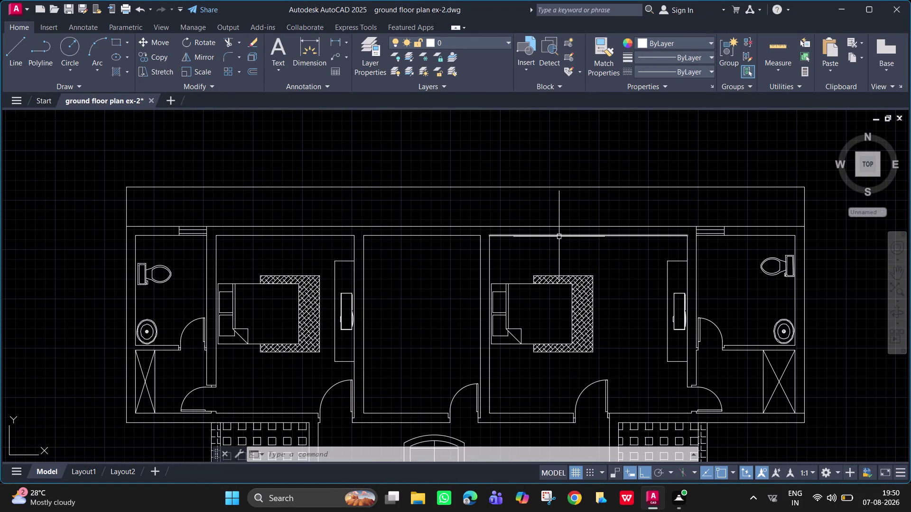
Draw a short tracked line across the right bedroom's top wall to mark one window edge.
scroll(up, 3)
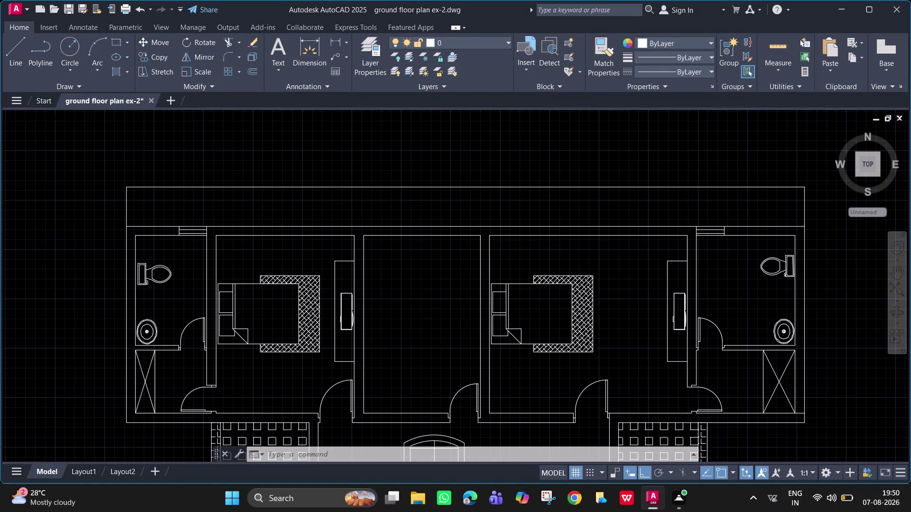
middle_drag(594, 253, 452, 256)
text(l)
key(space)
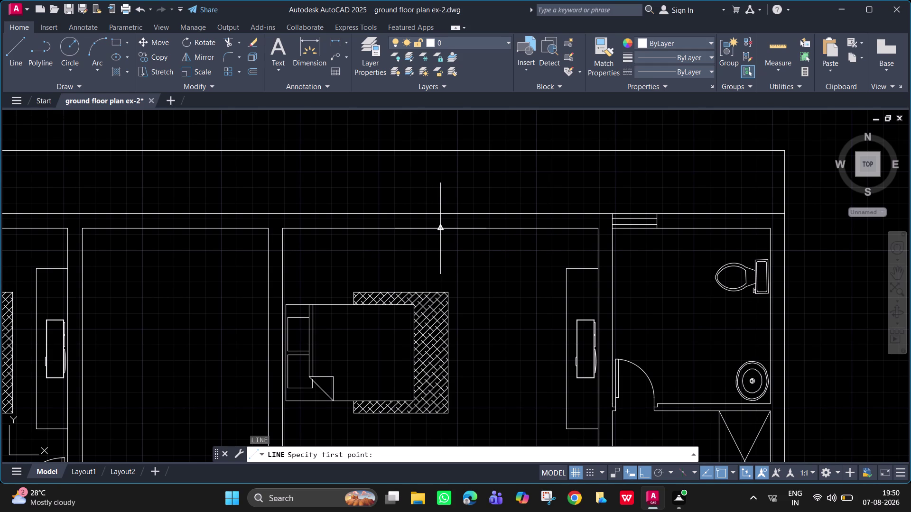
text(tk)
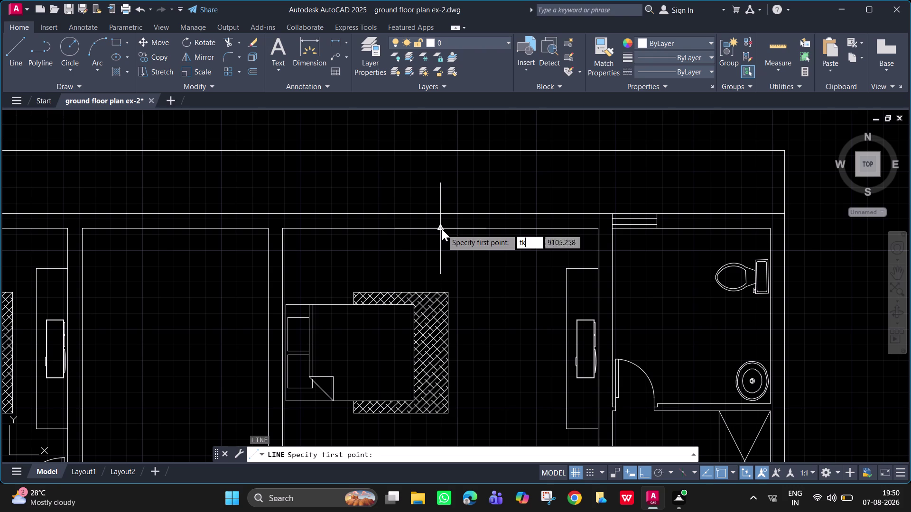
key(space)
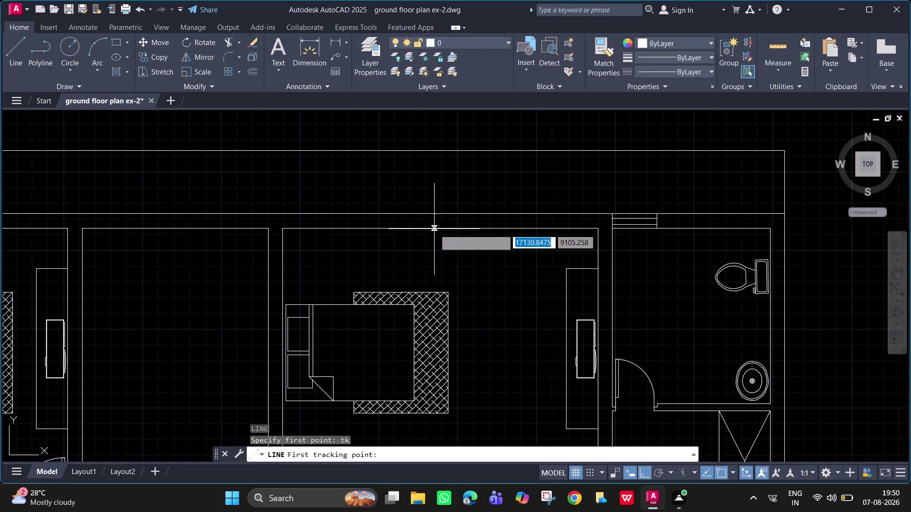
click(440, 228)
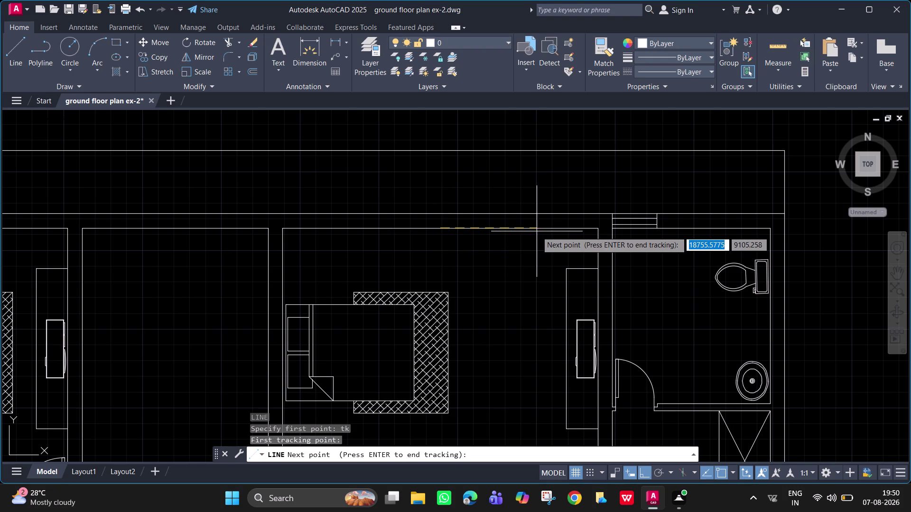
click(512, 230)
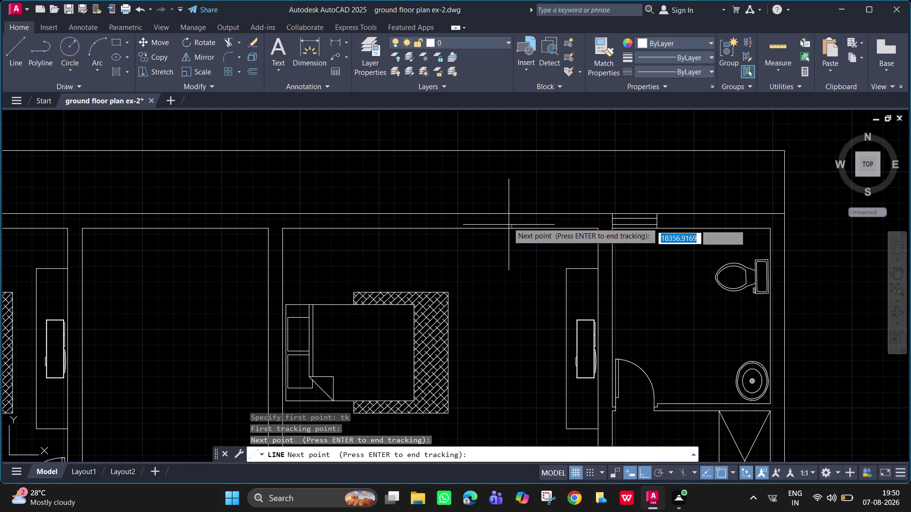
key(space)
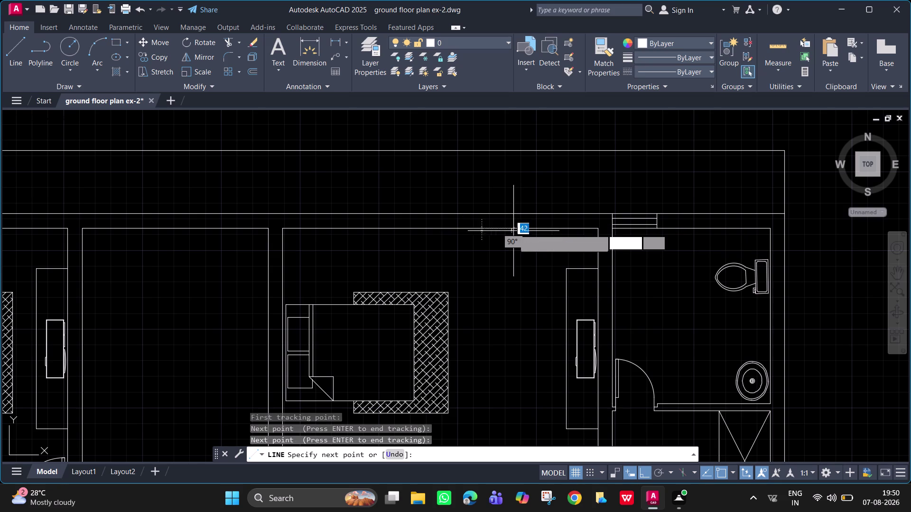
click(513, 216)
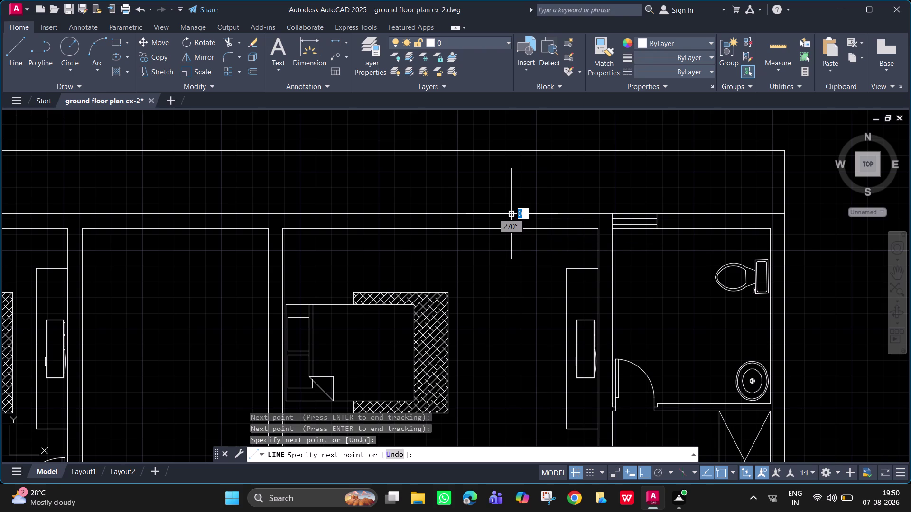
key(space)
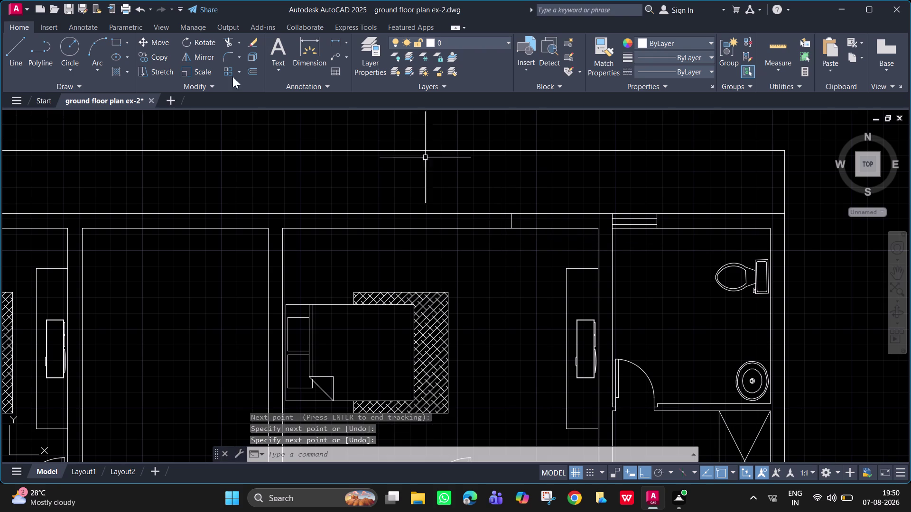
click(335, 43)
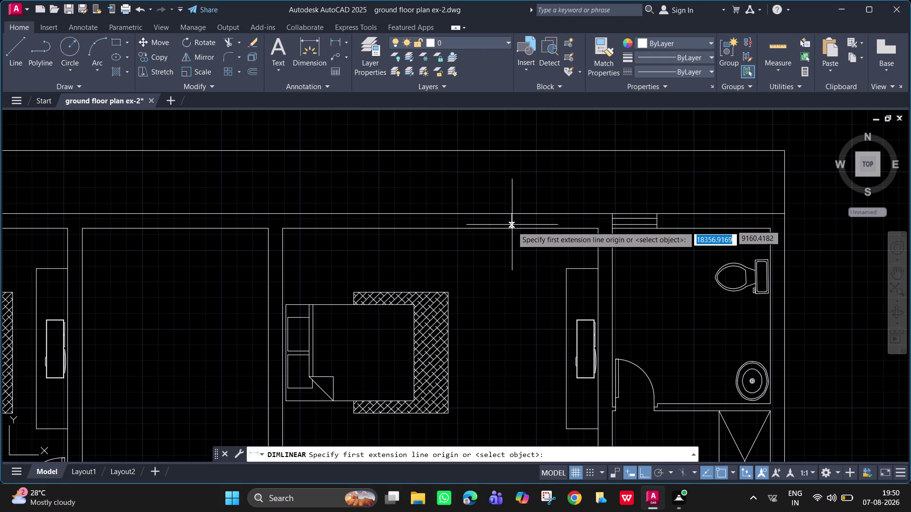
click(512, 227)
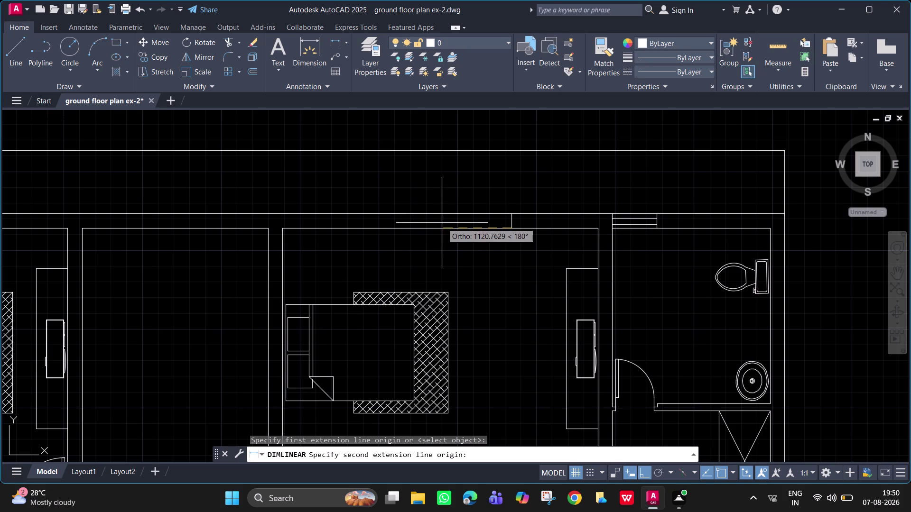
key(Escape)
click(335, 49)
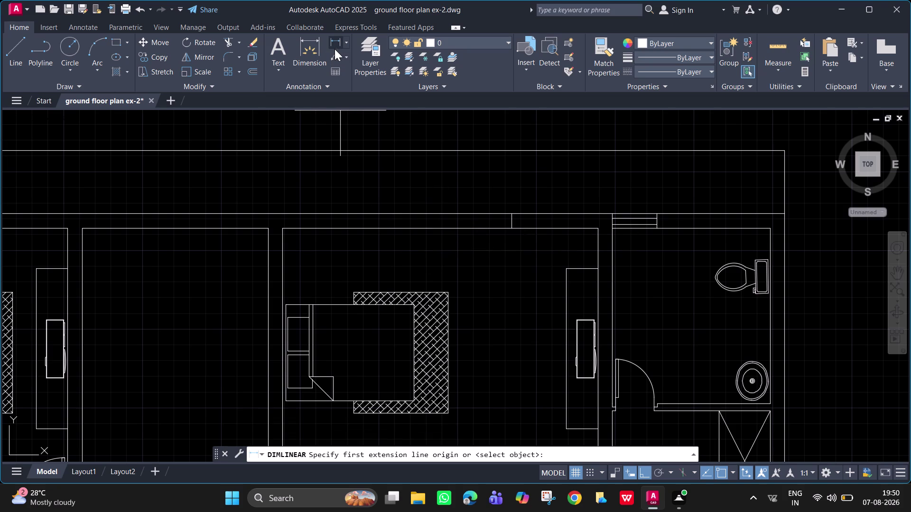
click(442, 229)
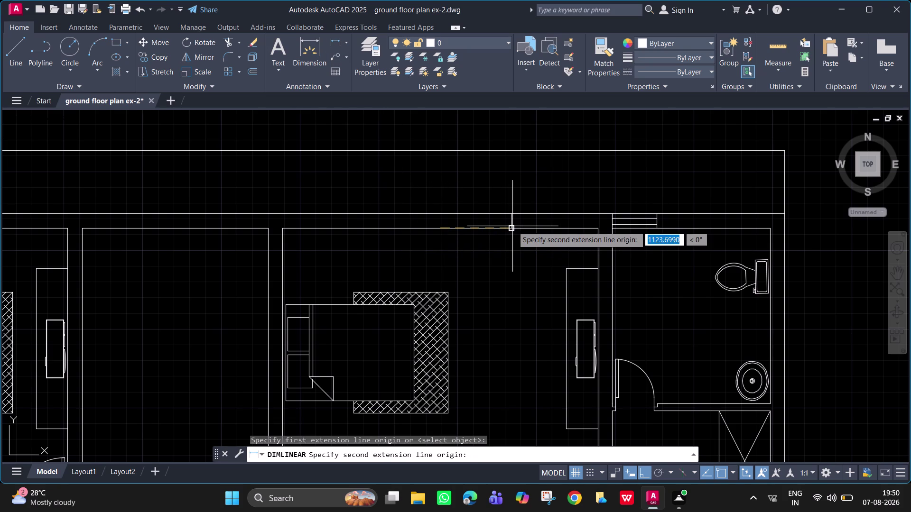
click(511, 227)
click(513, 252)
scroll(up, 3)
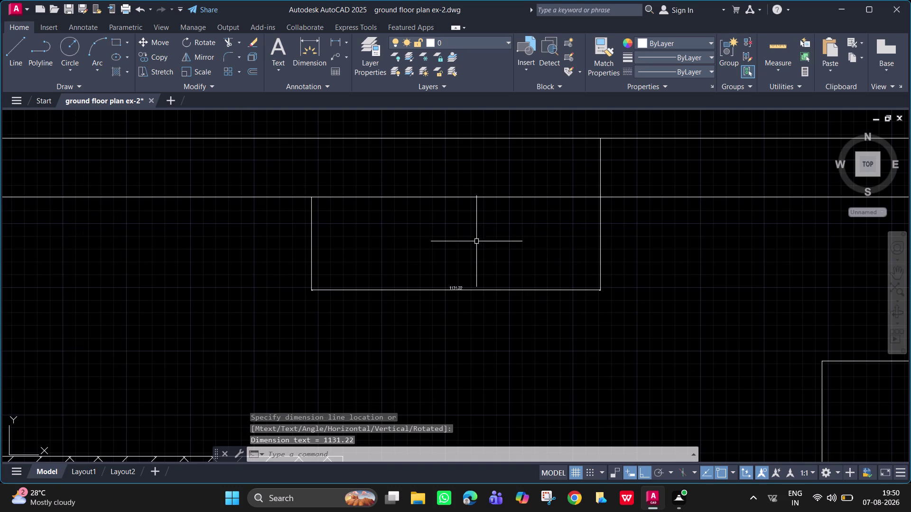
scroll(up, 3)
scroll(down, 3)
middle_drag(473, 243, 471, 217)
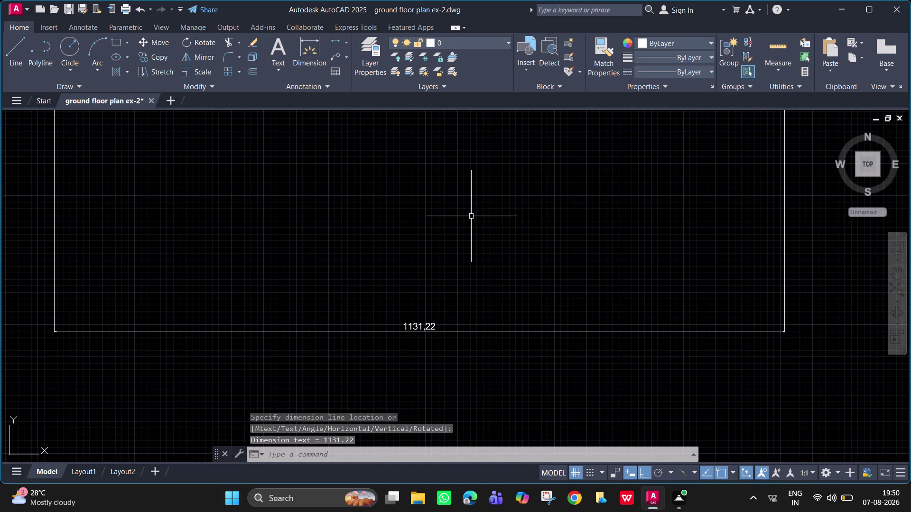
key(Escape)
scroll(down, 3)
scroll(down, 3)
click(469, 249)
key(Delete)
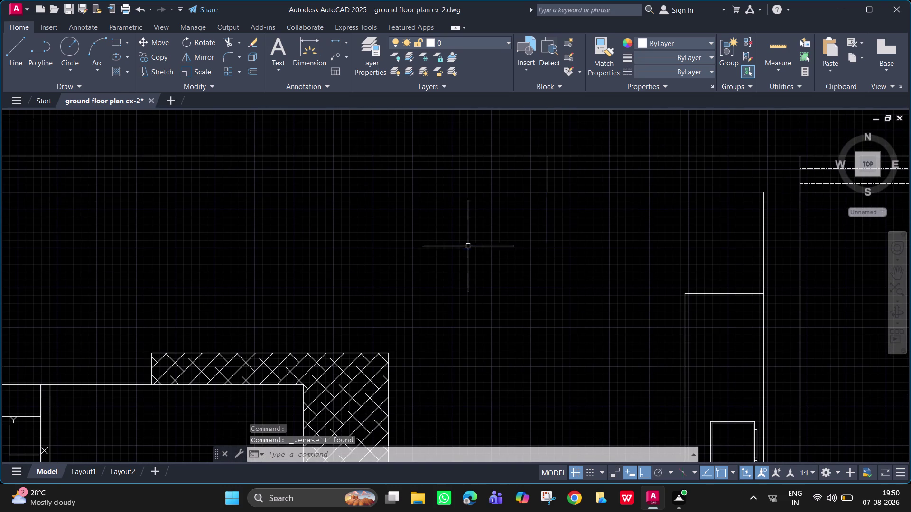
Draw the window's left edge across the wall, tracked 1132 from the wall corner.
text(l)
key(space)
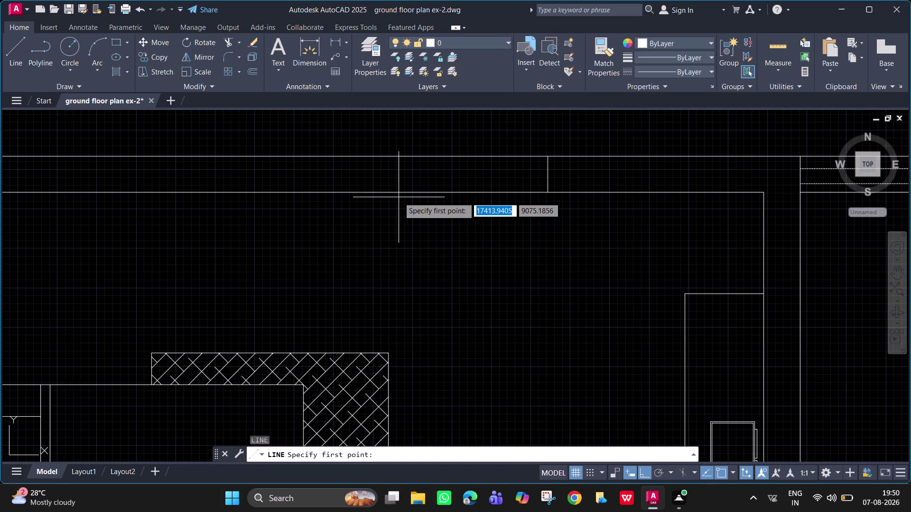
text(tk)
key(space)
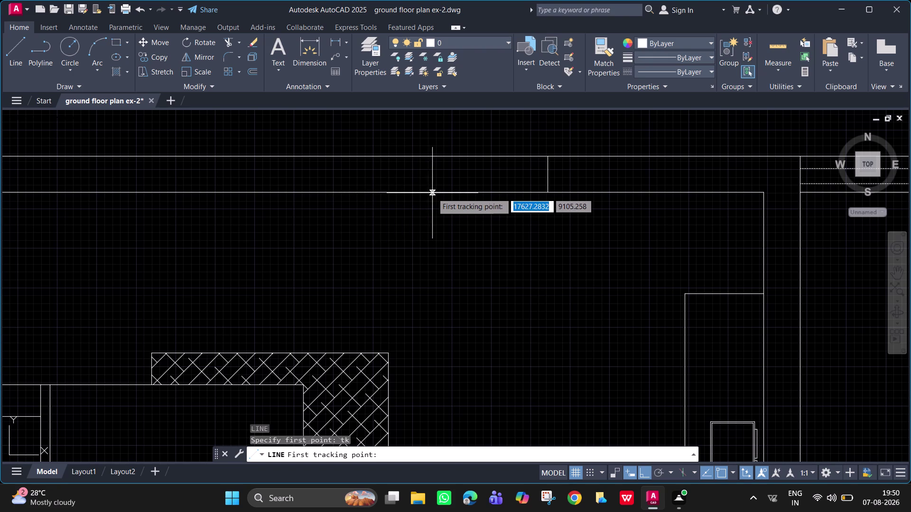
click(367, 192)
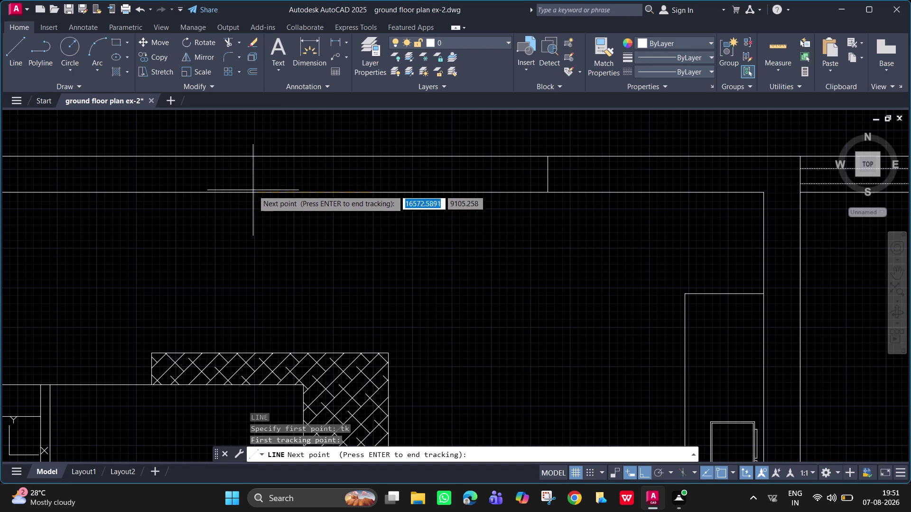
text(113)
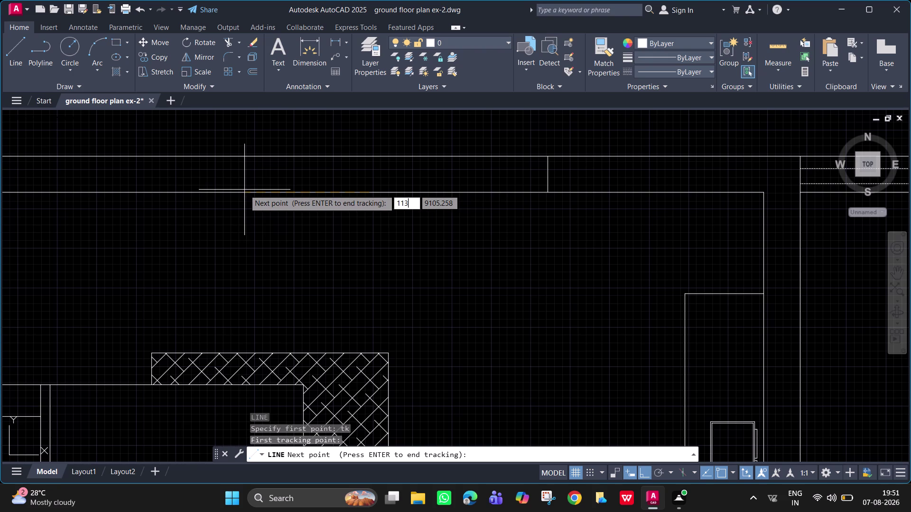
text(2)
key(Return)
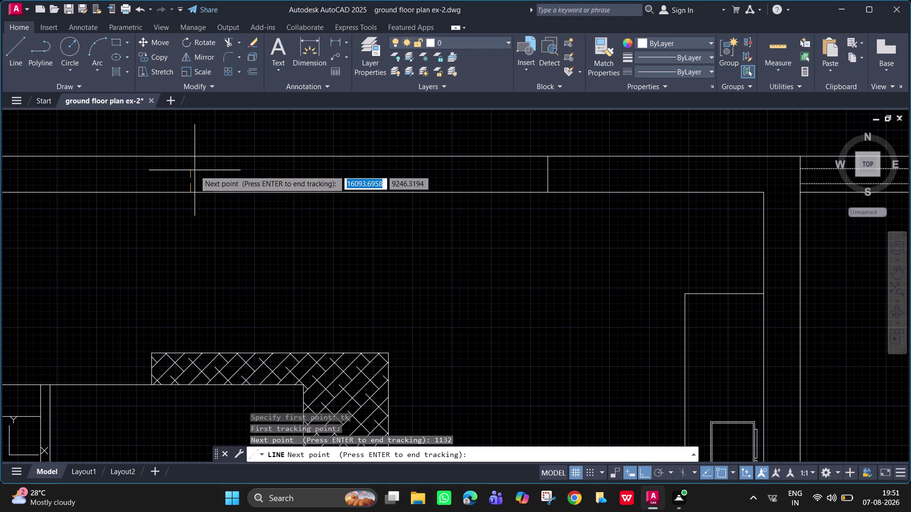
key(Return)
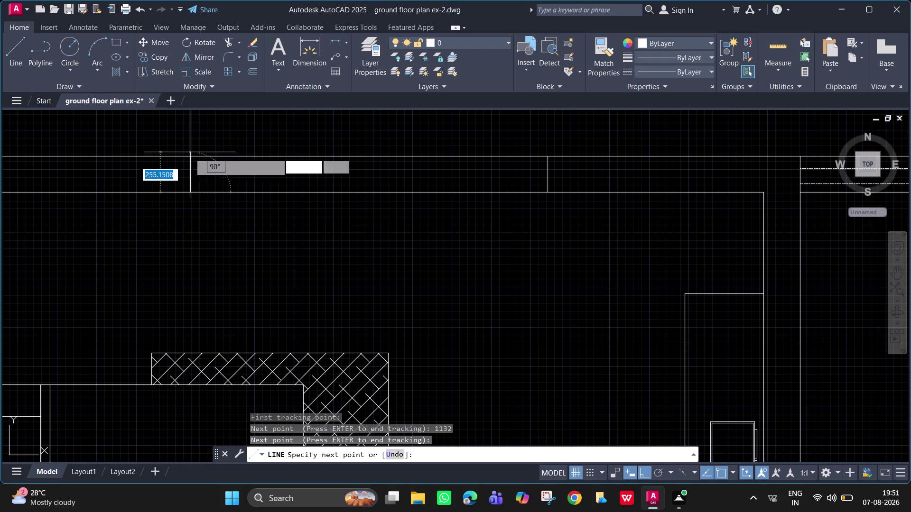
click(189, 155)
key(space)
Draw two horizontal window lines spanning the opening inside the top wall.
key(space)
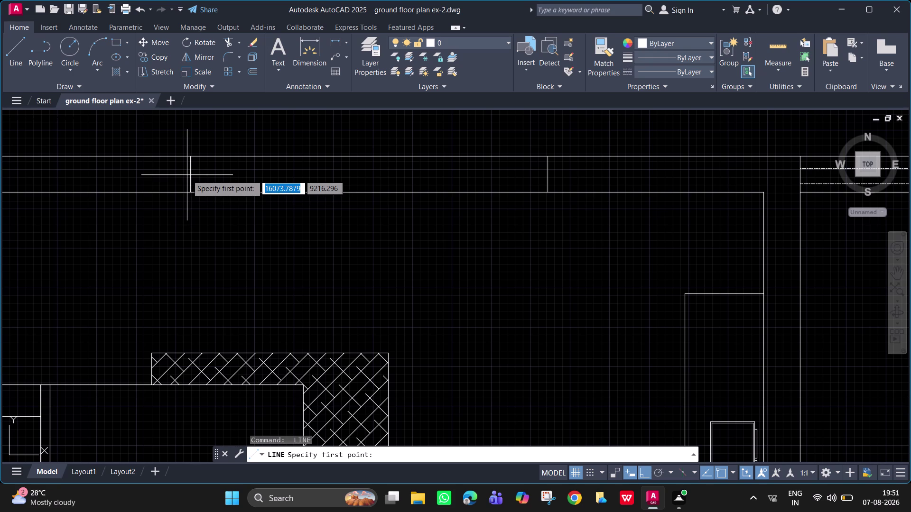
click(192, 175)
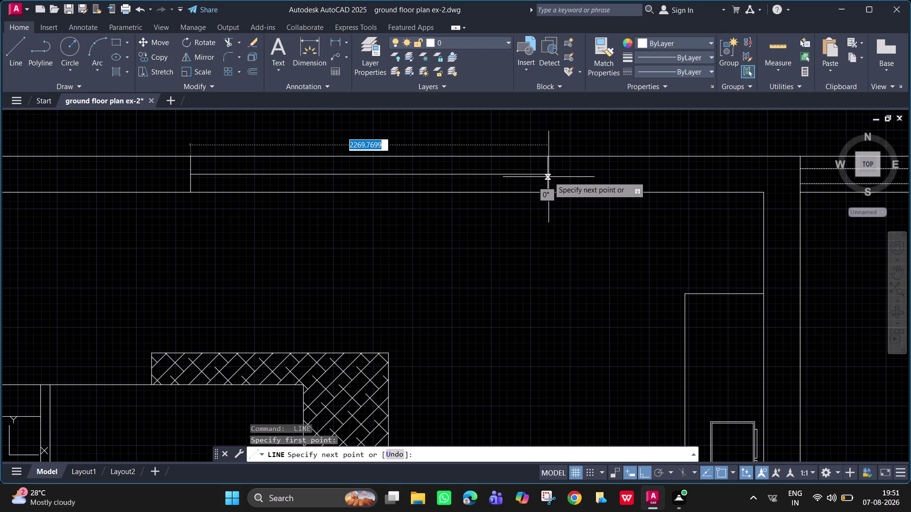
click(548, 176)
key(space)
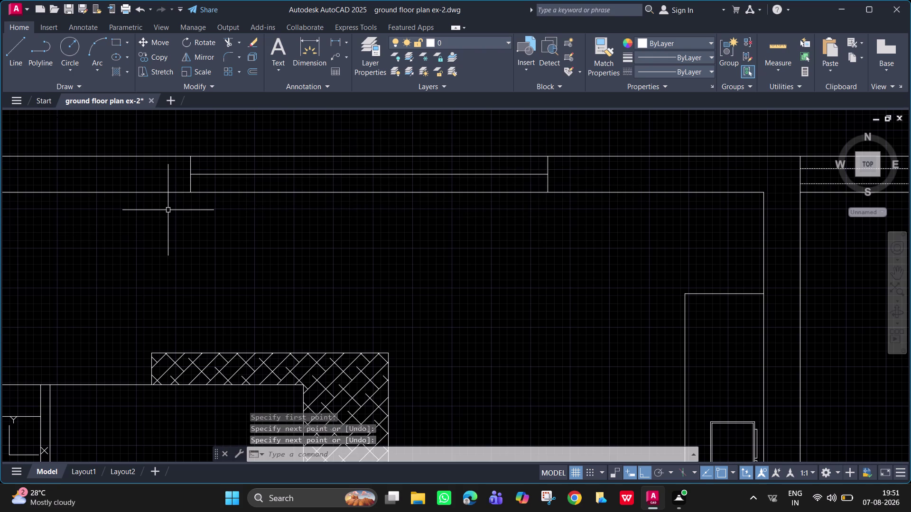
key(space)
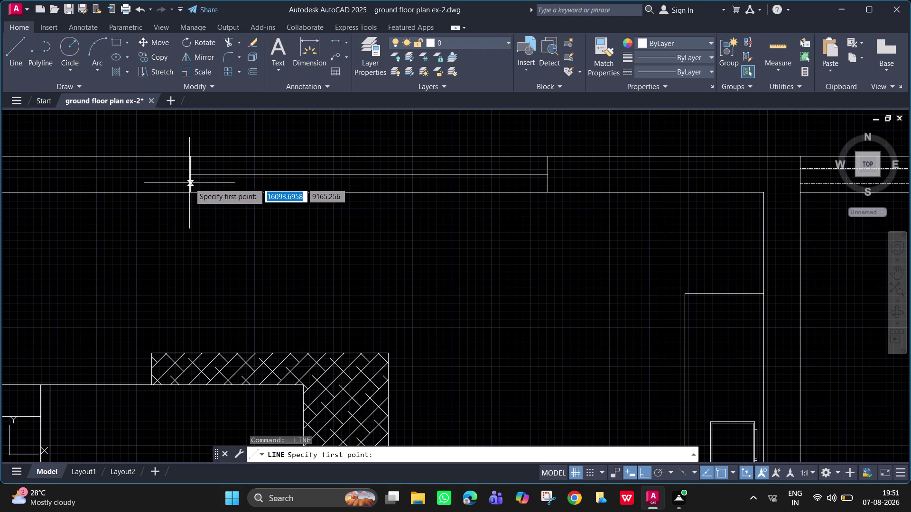
click(189, 183)
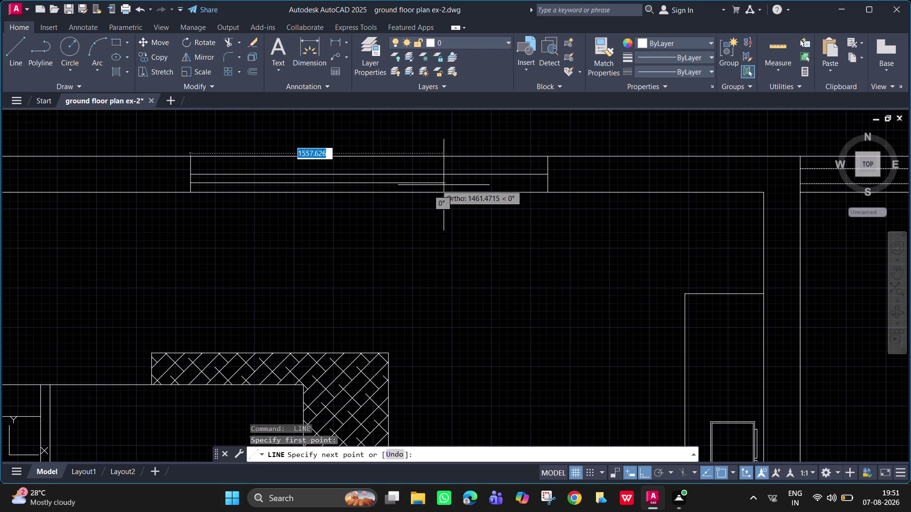
click(548, 183)
key(space)
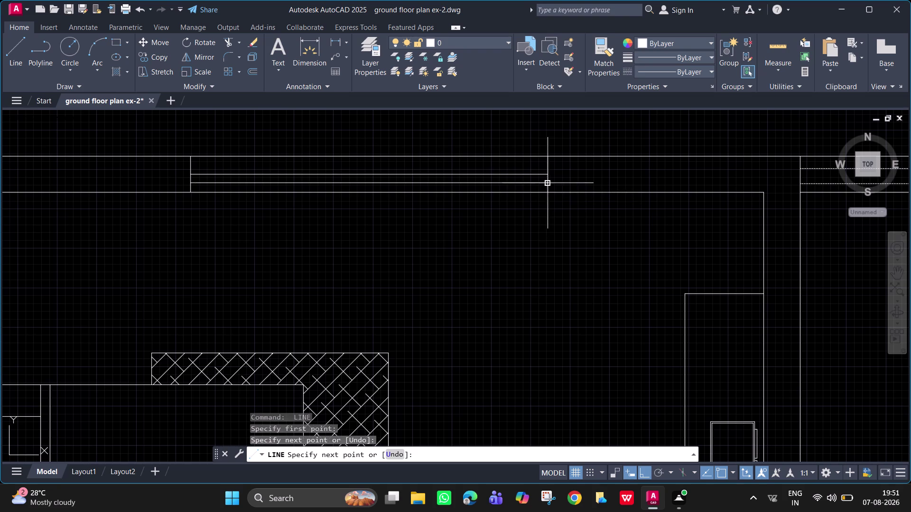
Join the picked window lines, then select the whole window line set with a crossing window.
scroll(down, 3)
scroll(down, 3)
middle_click(554, 228)
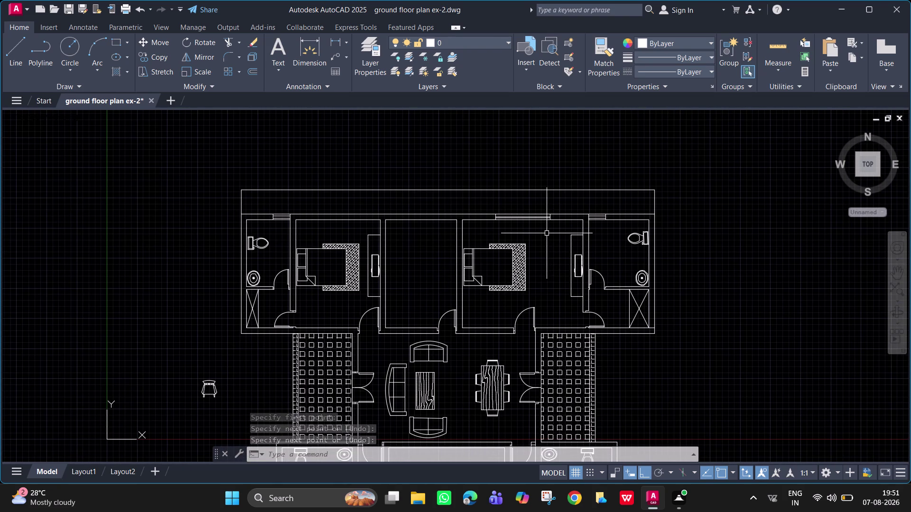
middle_drag(547, 245, 554, 250)
scroll(up, 3)
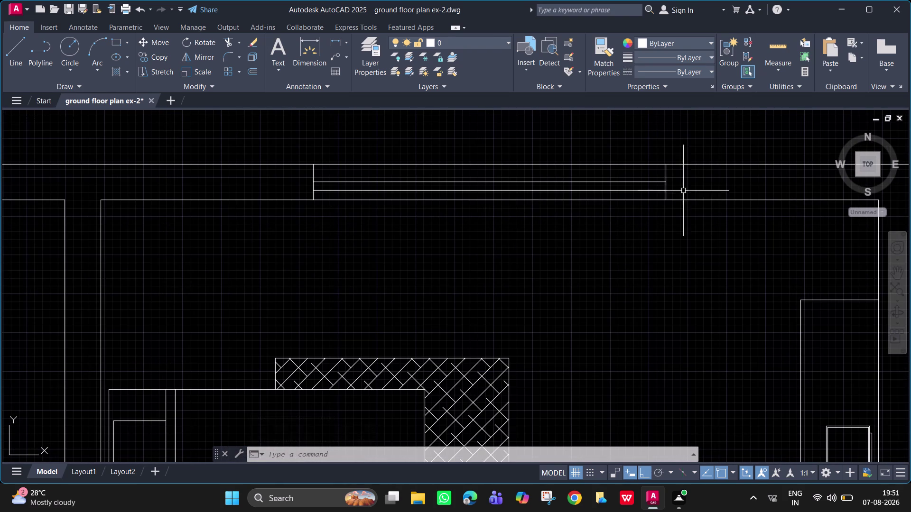
click(664, 193)
click(649, 184)
click(668, 177)
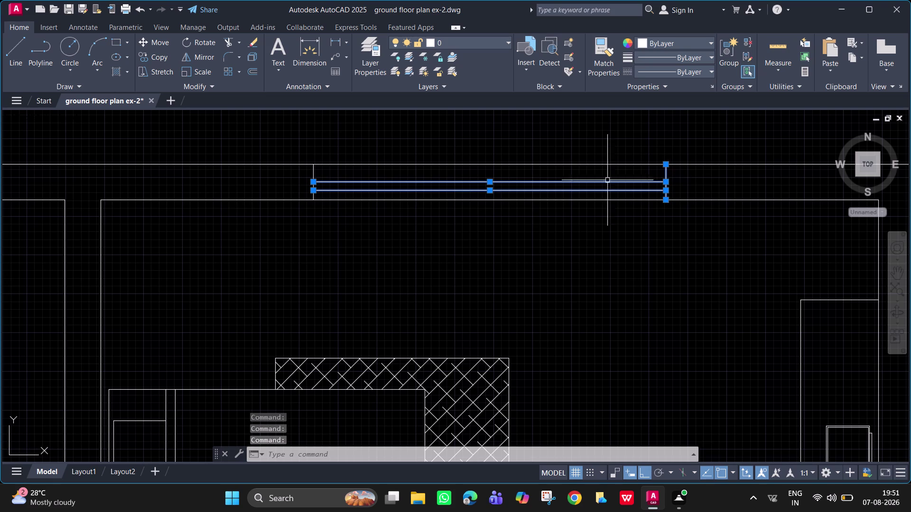
click(312, 175)
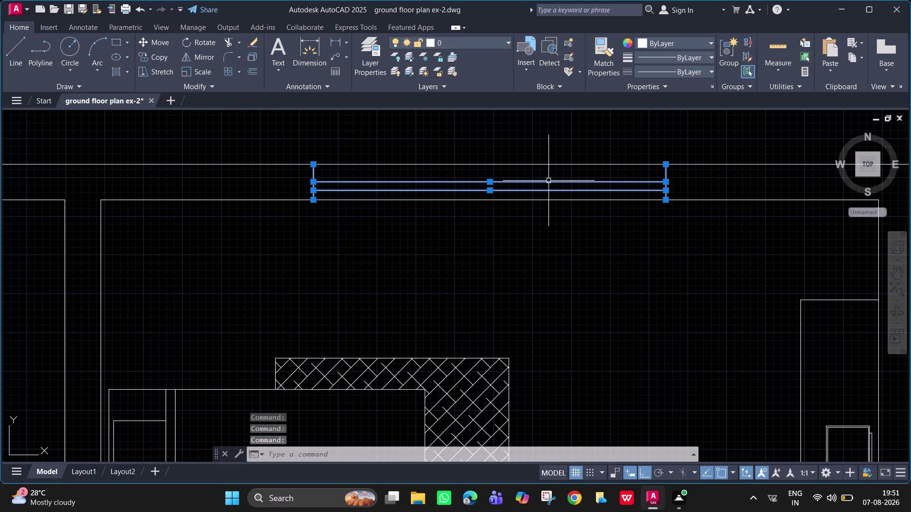
text(j)
key(space)
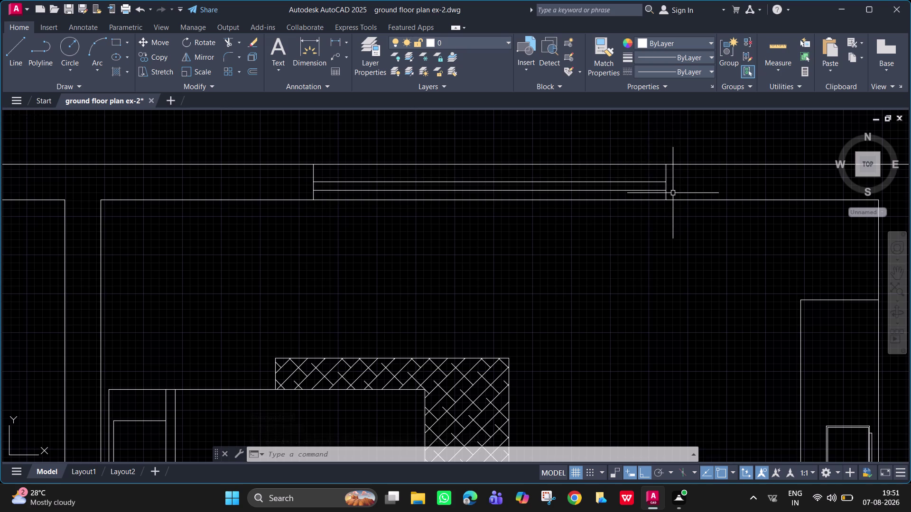
drag(673, 193, 669, 193)
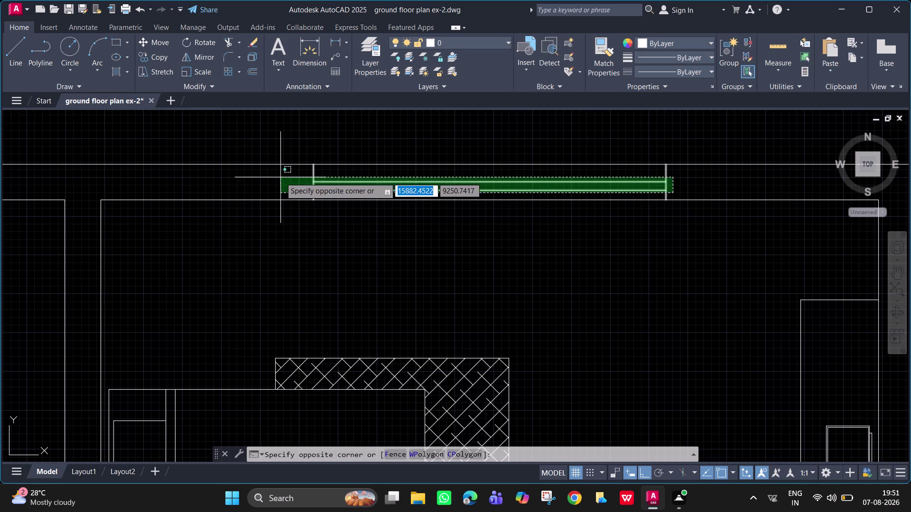
click(280, 178)
Copy the window lines from their midpoint into the second bedroom's top wall.
text(c)
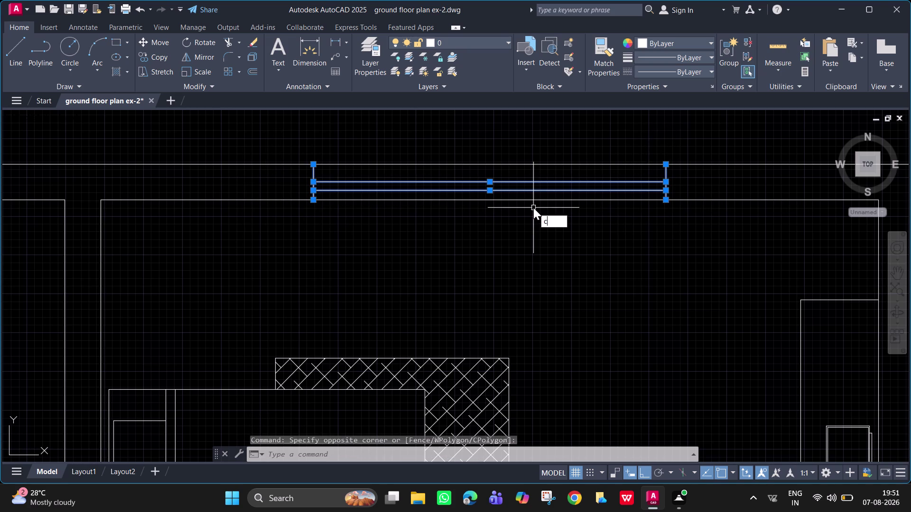
text(o)
key(space)
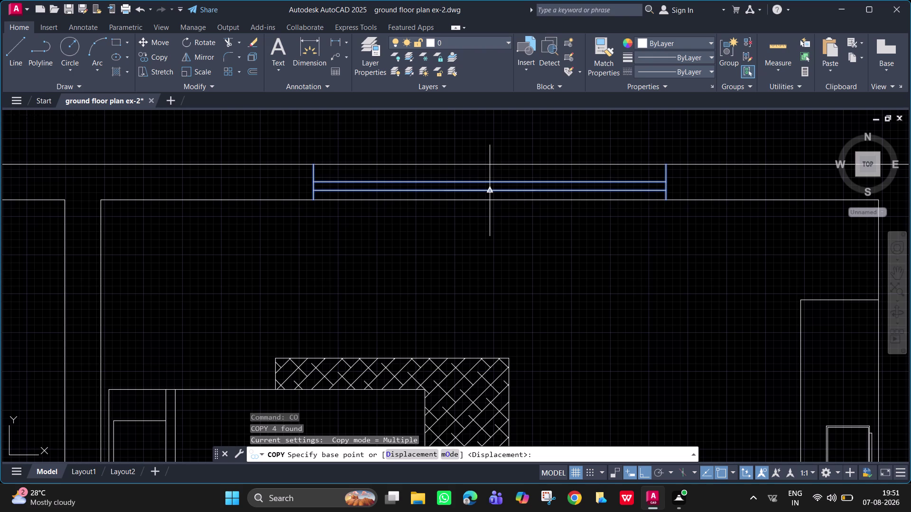
click(491, 193)
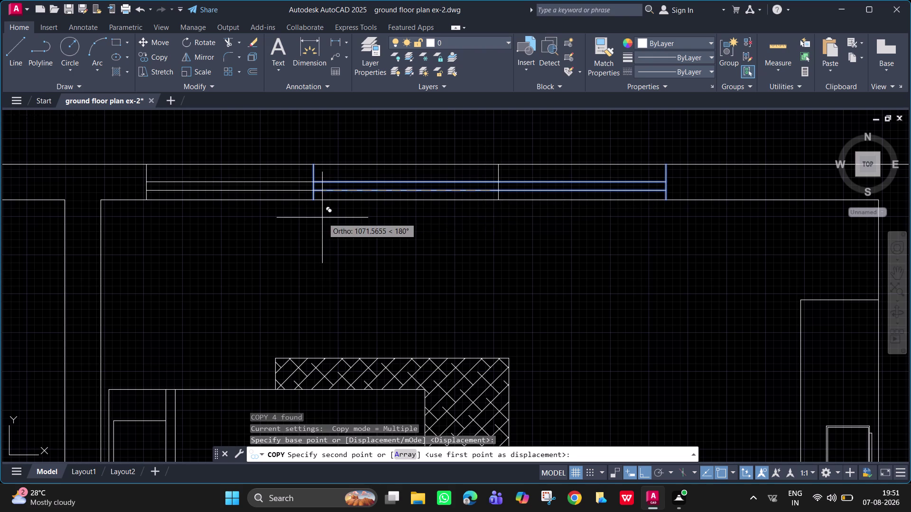
middle_drag(322, 217, 885, 221)
scroll(down, 3)
middle_drag(339, 245, 578, 257)
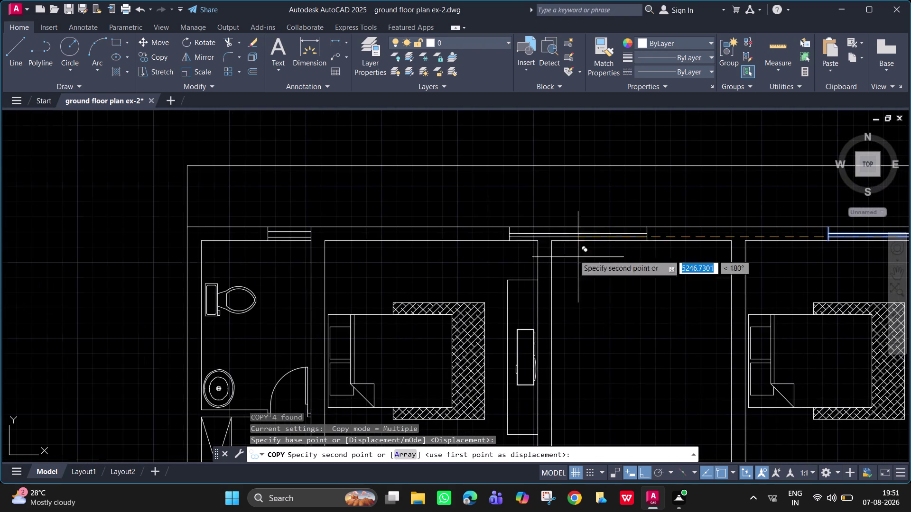
click(432, 241)
key(Escape)
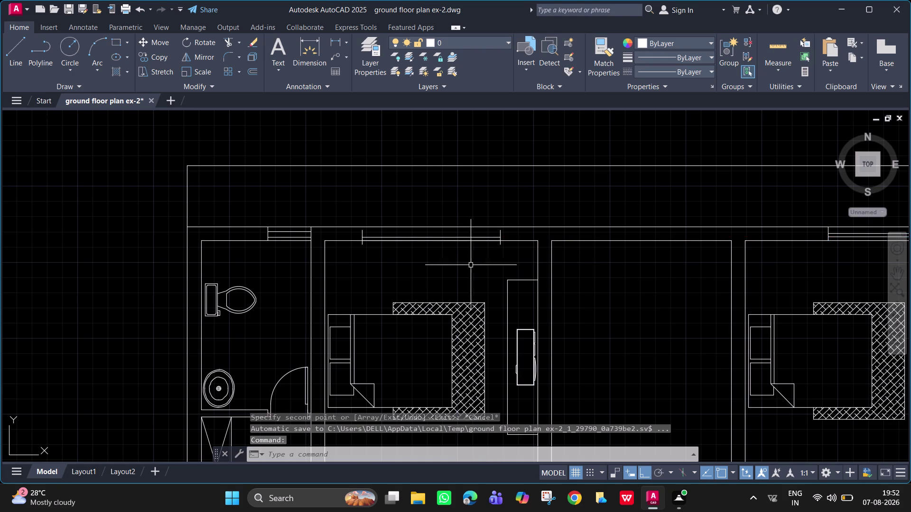
Move the loose line below the wall up into place on the wall.
scroll(up, 3)
middle_click(454, 249)
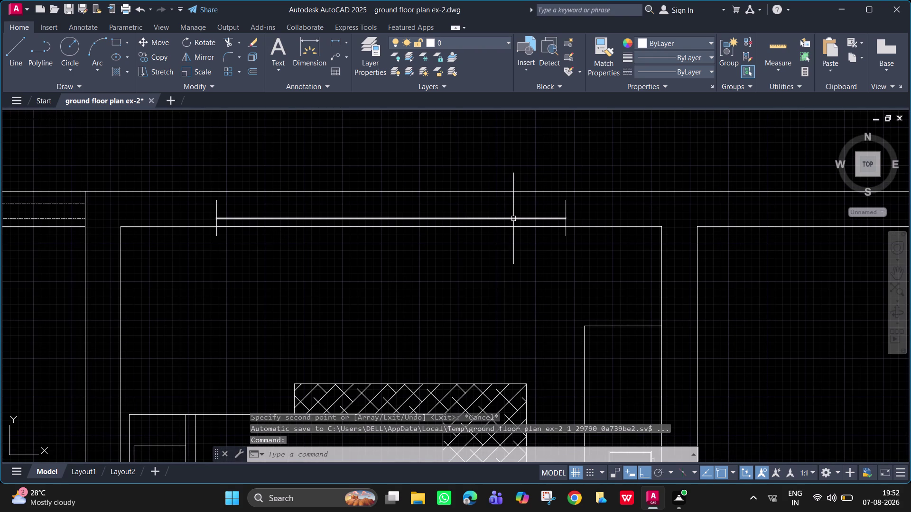
click(514, 218)
click(569, 203)
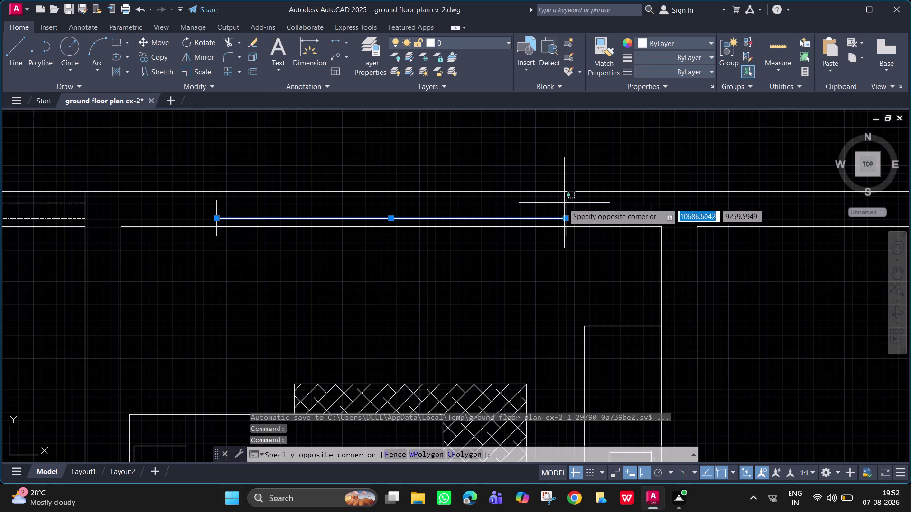
click(562, 203)
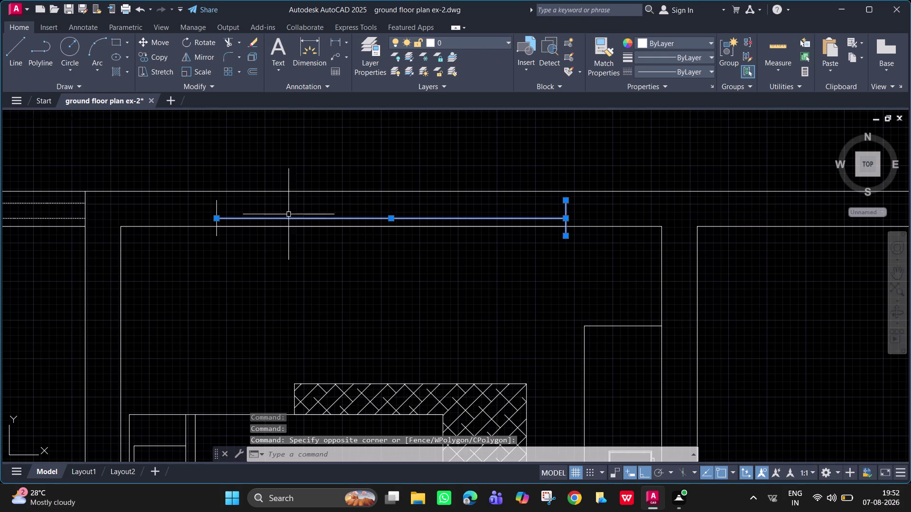
click(218, 204)
key(m)
key(space)
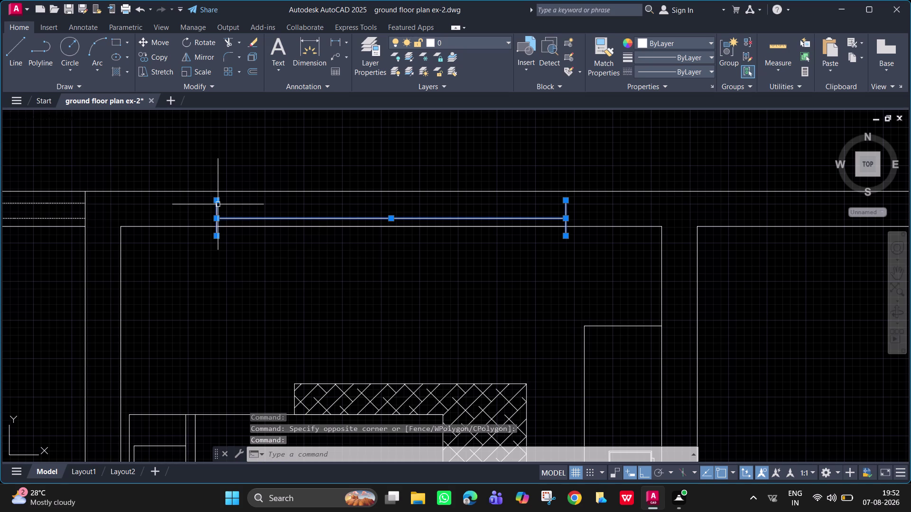
click(565, 199)
key(space)
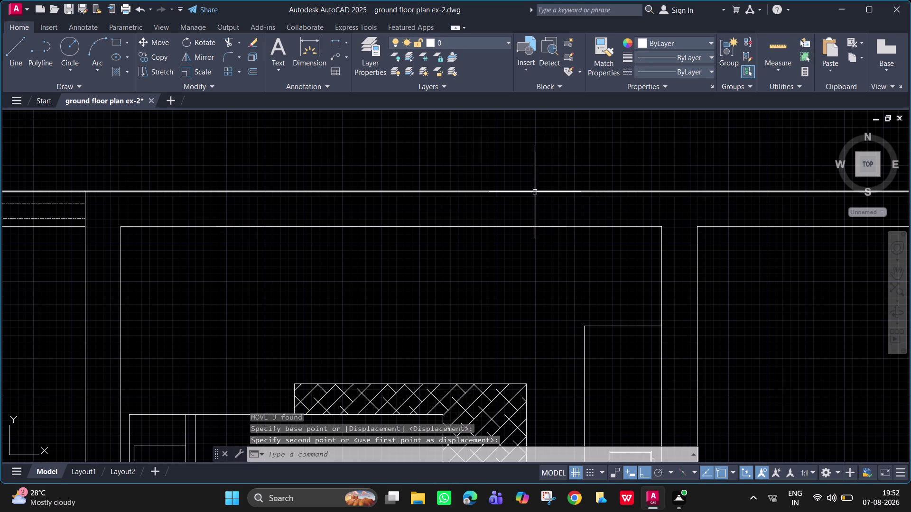
scroll(down, 3)
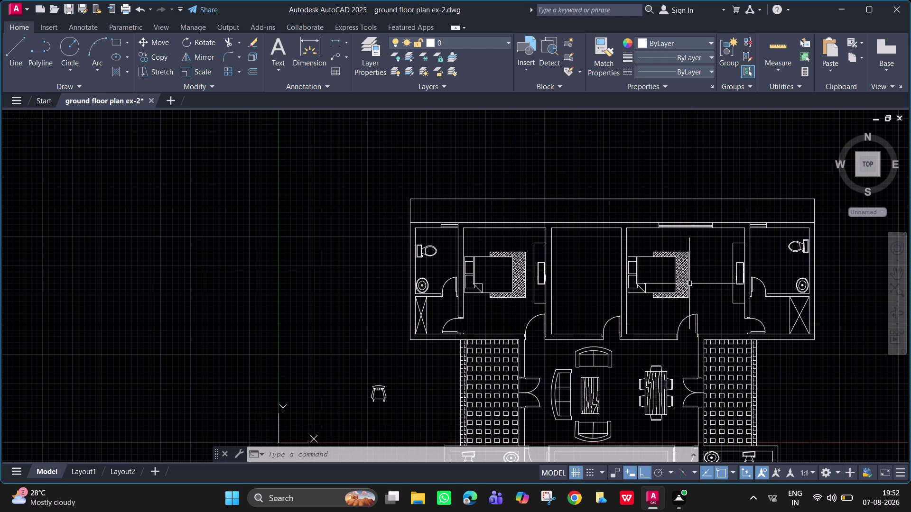
Copy the window lines, based on their corner endpoint, into the neighbouring bedroom's top wall.
scroll(up, 3)
middle_drag(705, 266, 724, 331)
scroll(up, 3)
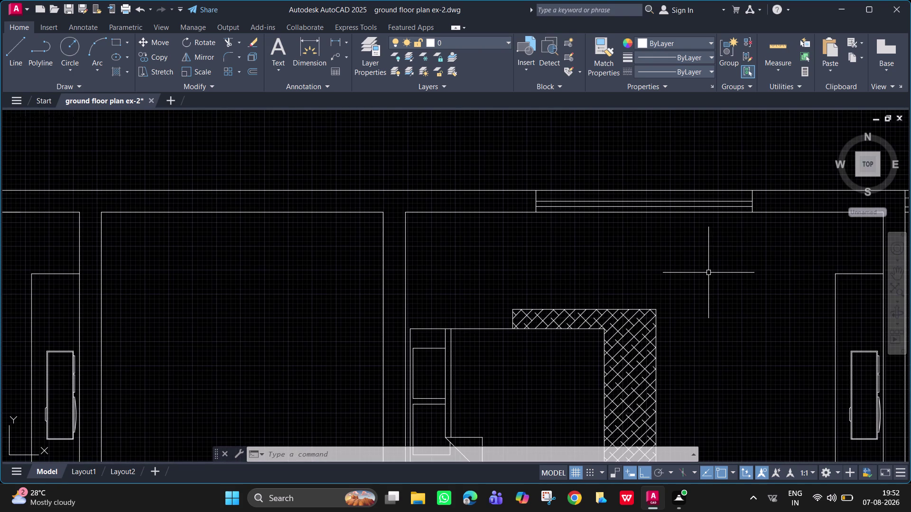
click(763, 207)
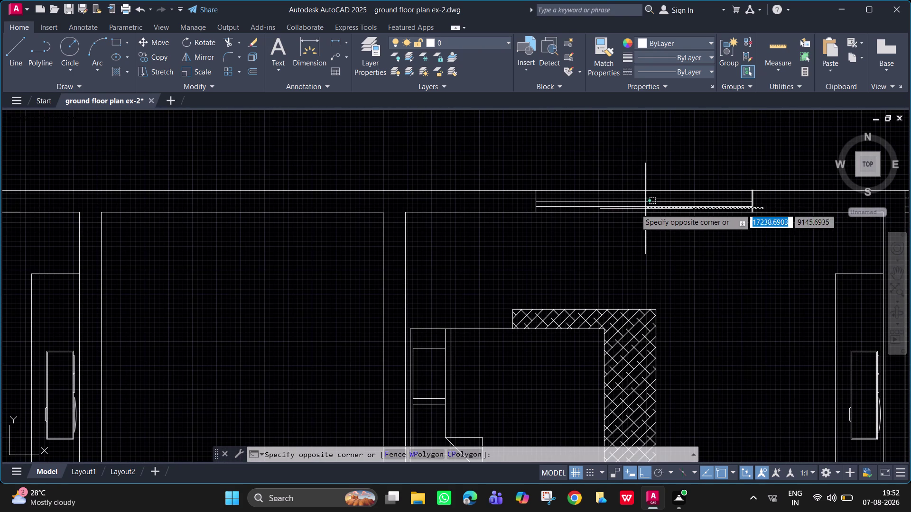
click(508, 196)
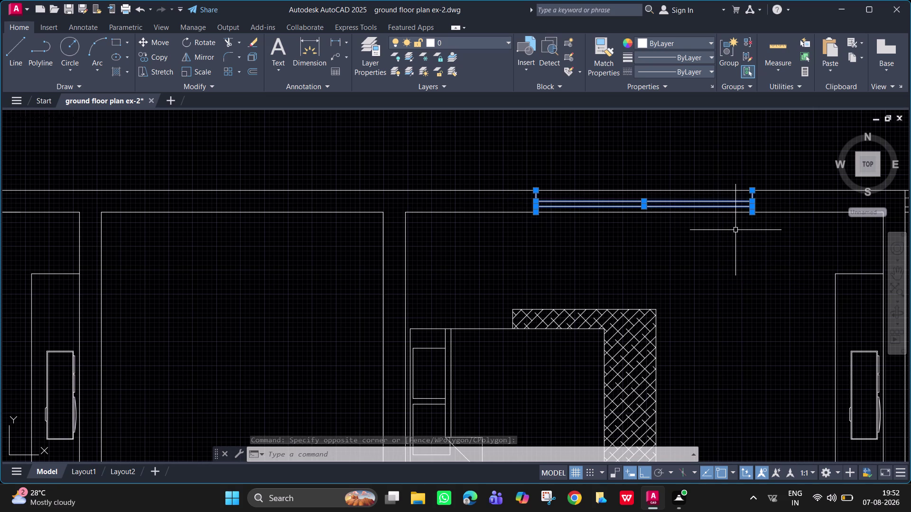
key(c)
key(o)
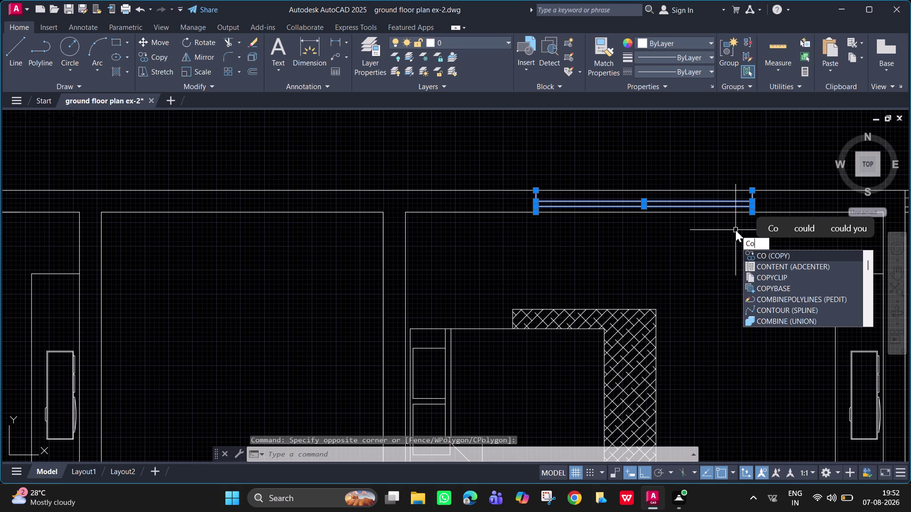
key(Return)
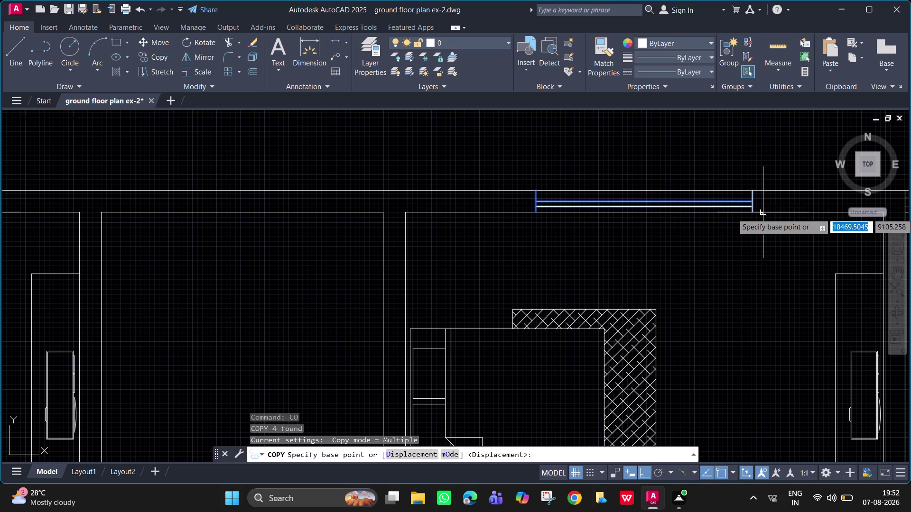
click(751, 214)
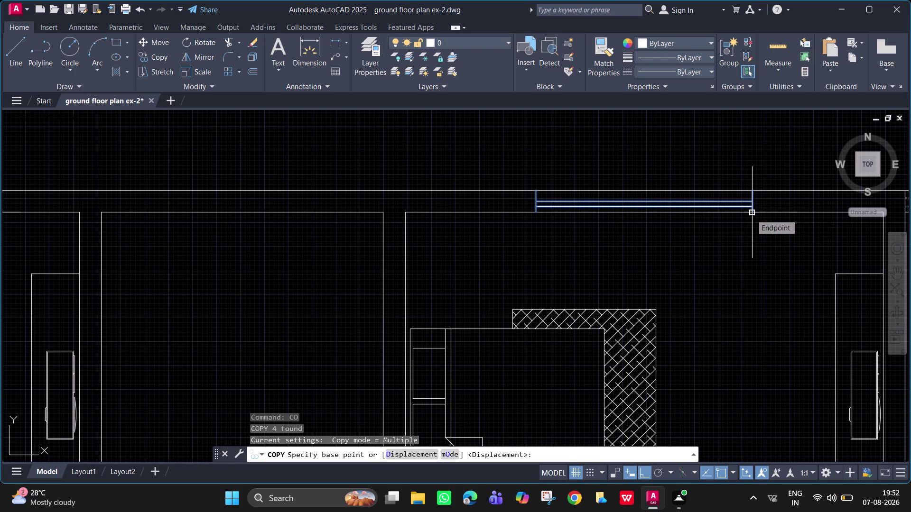
middle_drag(293, 225, 910, 210)
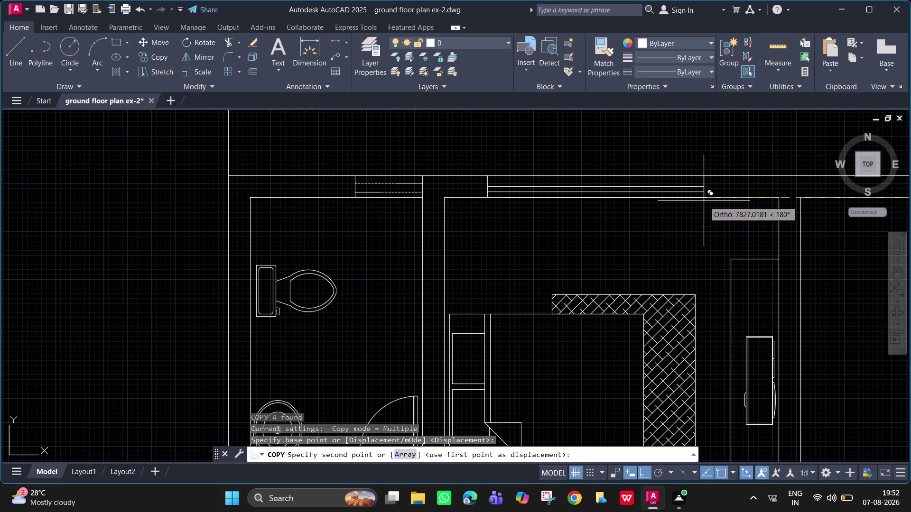
click(712, 200)
key(Escape)
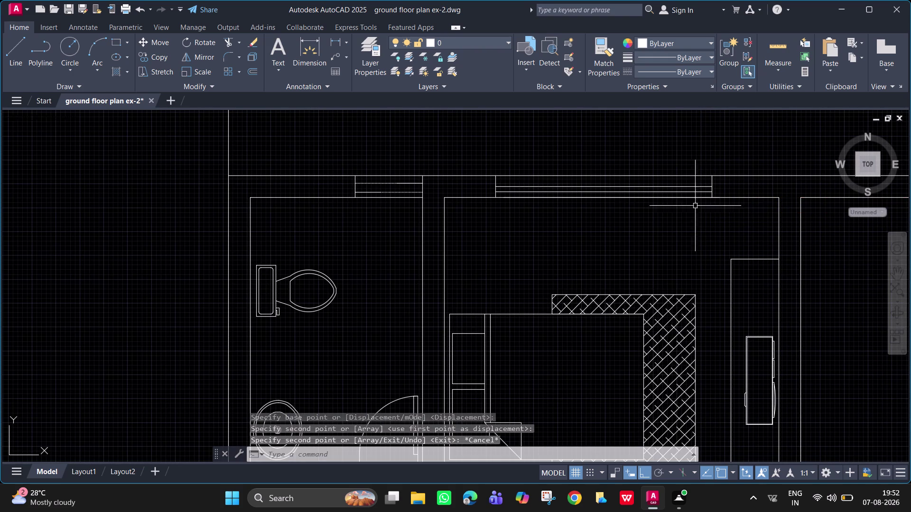
scroll(down, 3)
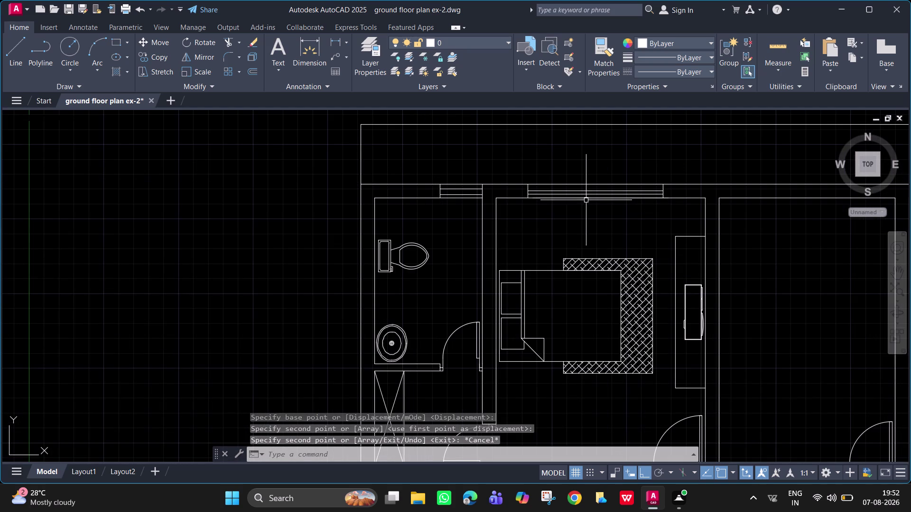
click(582, 199)
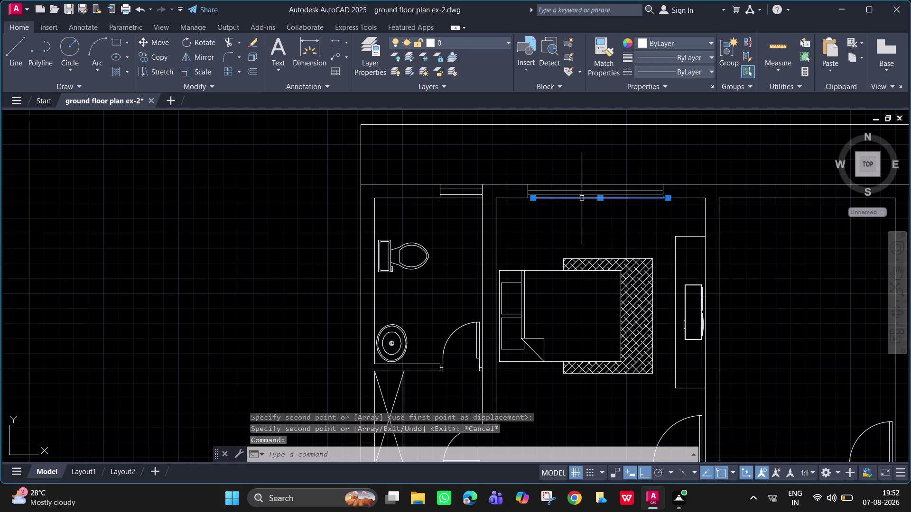
Shift the copied window lines slightly right to fit the wall opening.
scroll(up, 3)
middle_drag(620, 206, 548, 254)
click(719, 198)
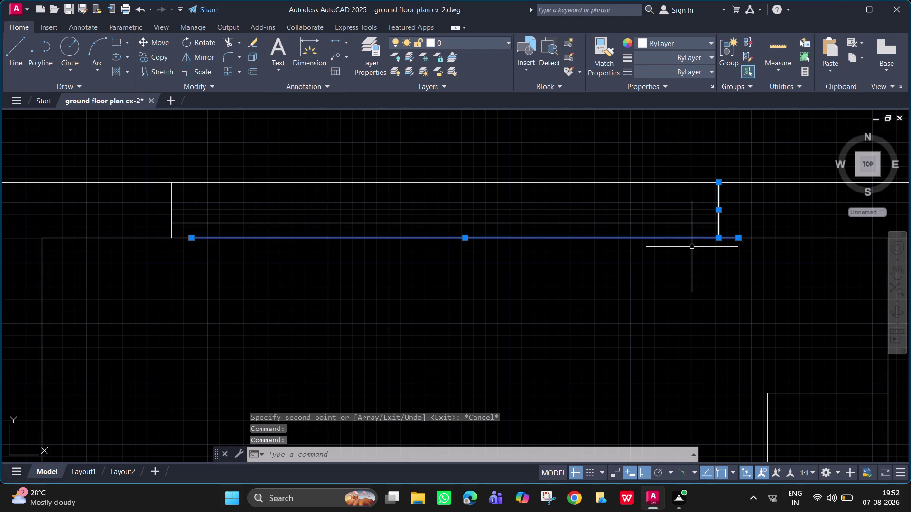
key(Escape)
drag(736, 227, 160, 201)
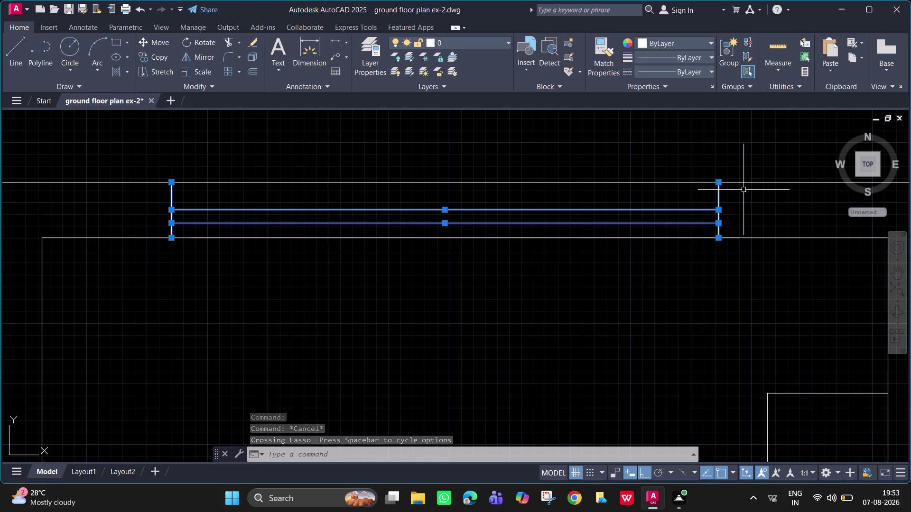
key(m)
key(space)
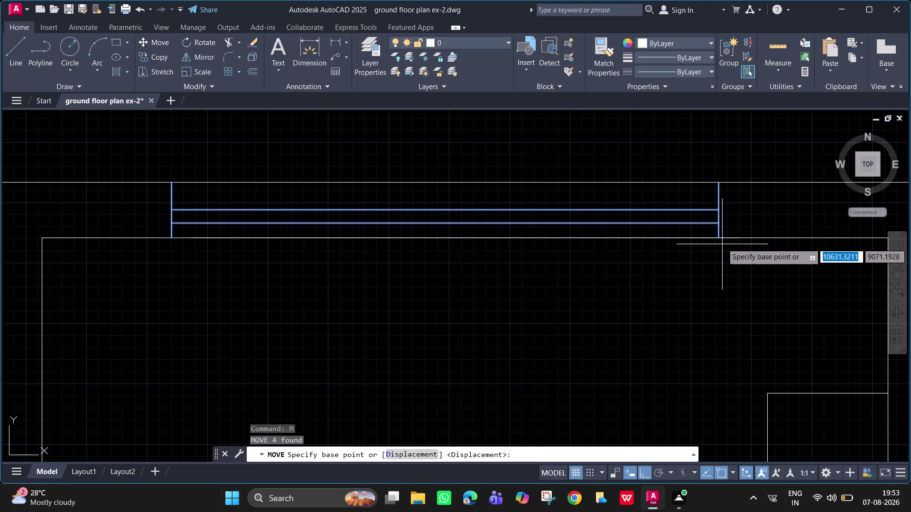
click(718, 238)
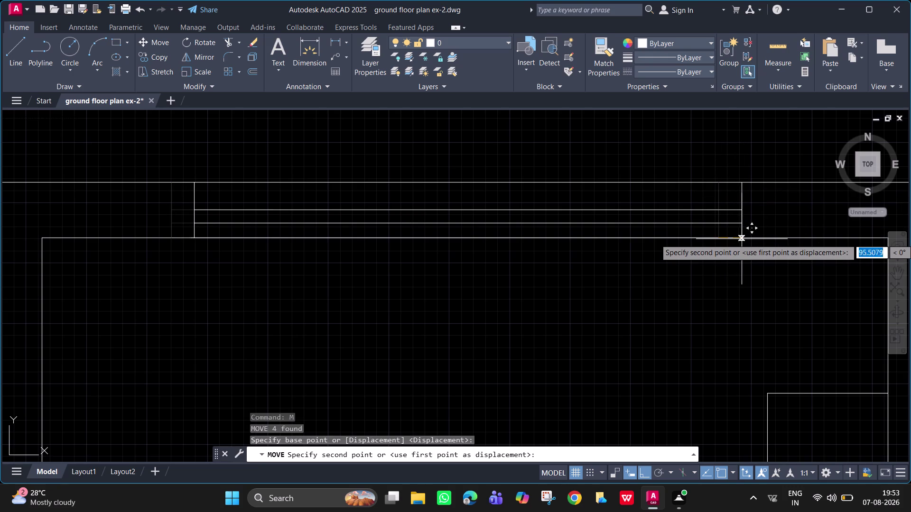
click(739, 239)
key(Escape)
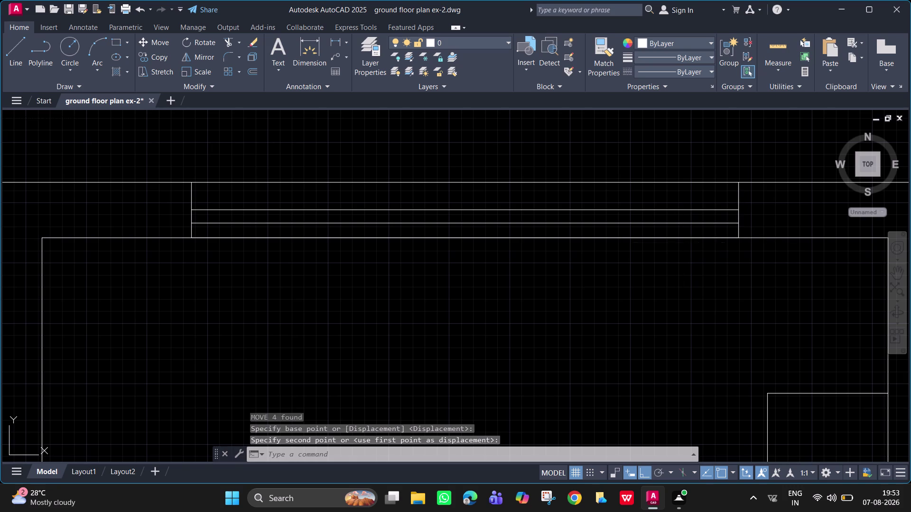
Erase the stray line beneath the copied window.
click(654, 238)
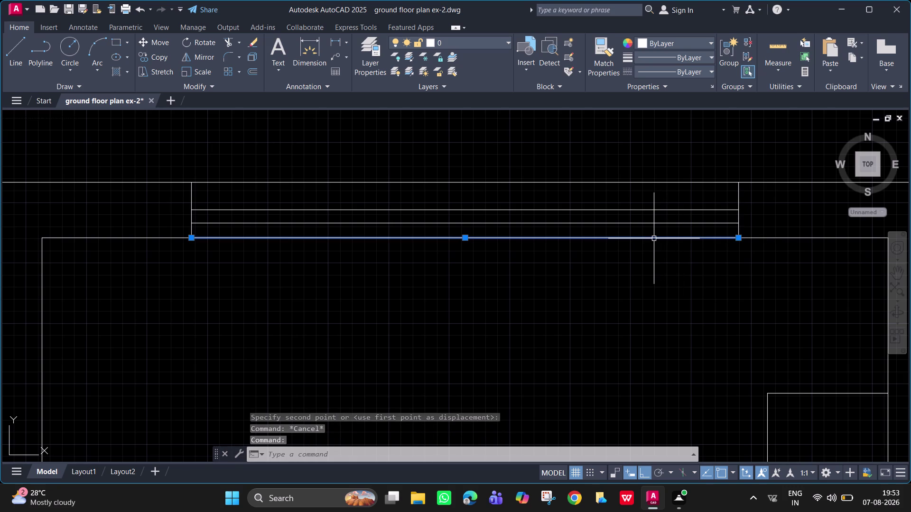
key(Delete)
scroll(down, 3)
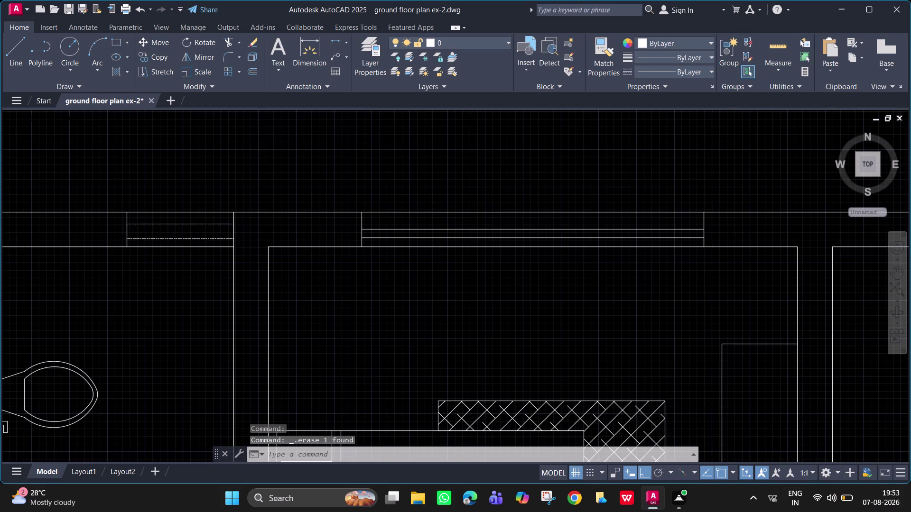
Zoom out and pan to frame the whole ground floor plan, showing both upper bedrooms' windows.
middle_drag(673, 274, 458, 195)
scroll(down, 3)
middle_drag(611, 209, 500, 160)
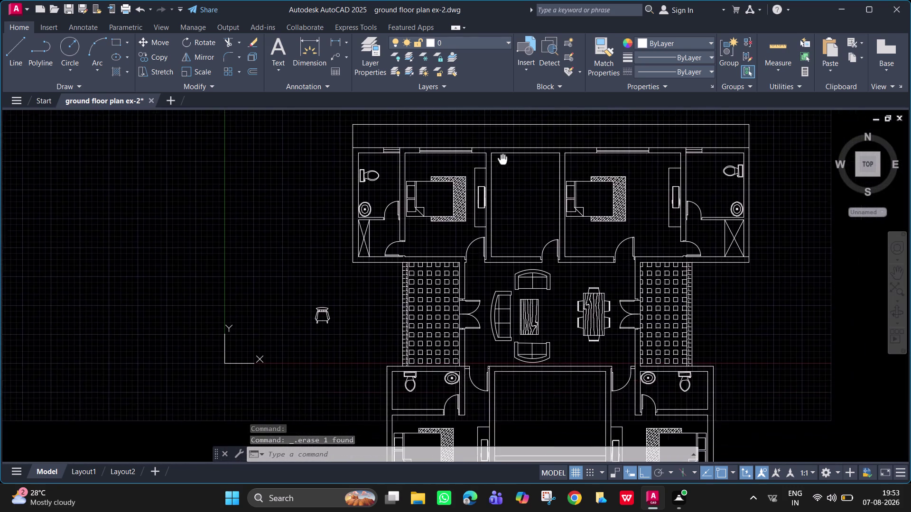
middle_drag(500, 159, 426, 152)
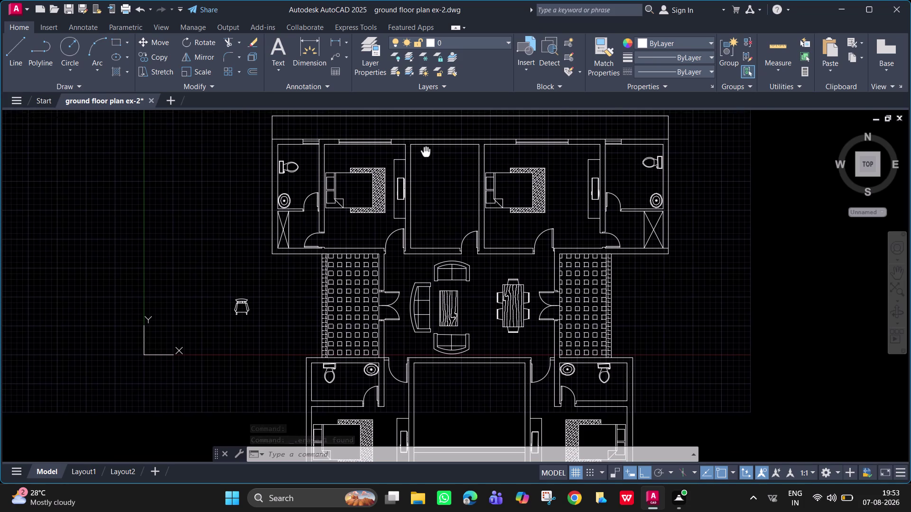
middle_drag(426, 153, 424, 150)
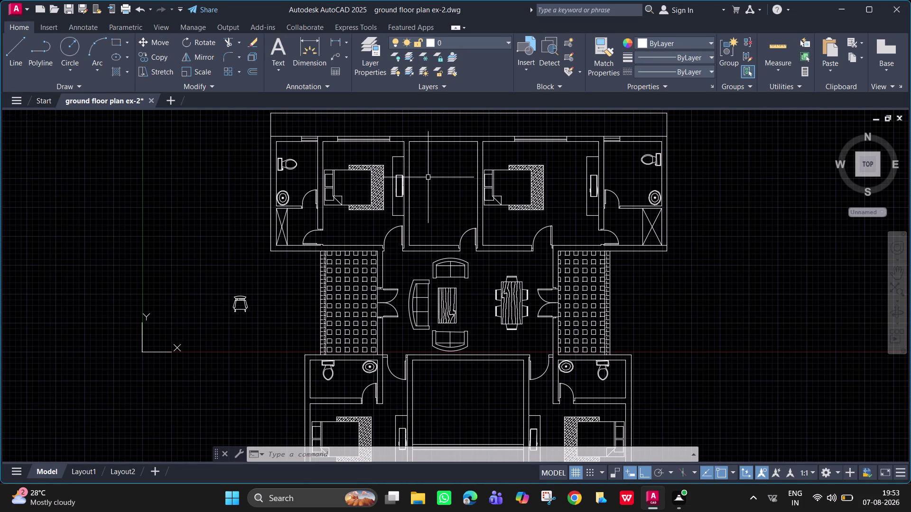
middle_drag(444, 165, 437, 150)
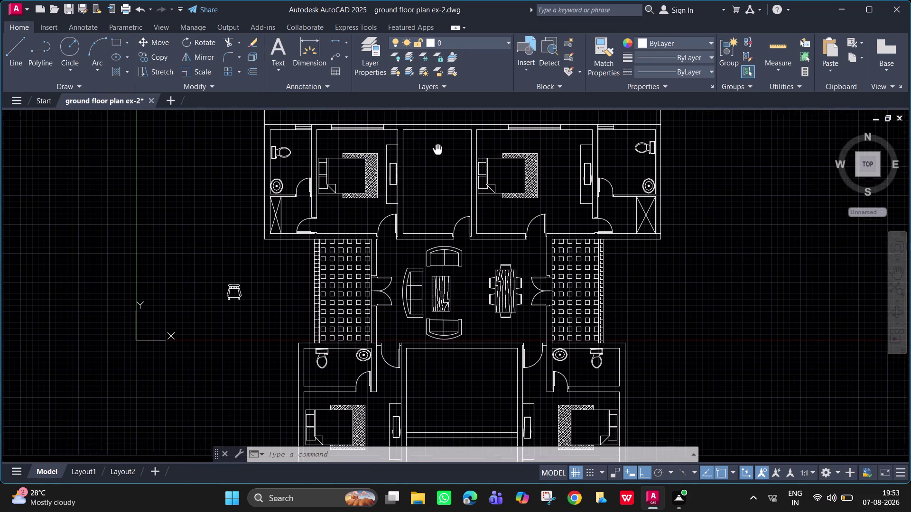
middle_drag(437, 150, 435, 141)
middle_drag(435, 141, 435, 147)
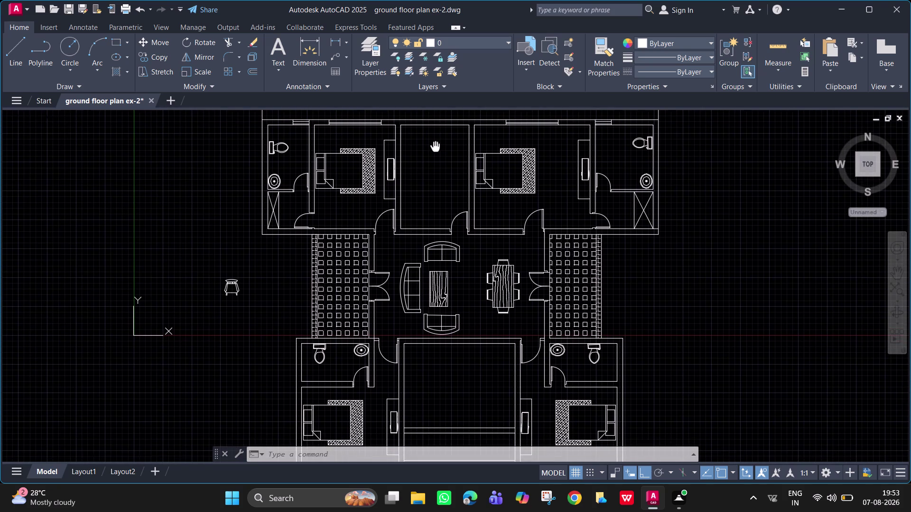
middle_drag(435, 148, 435, 147)
scroll(up, 3)
middle_drag(435, 147, 435, 156)
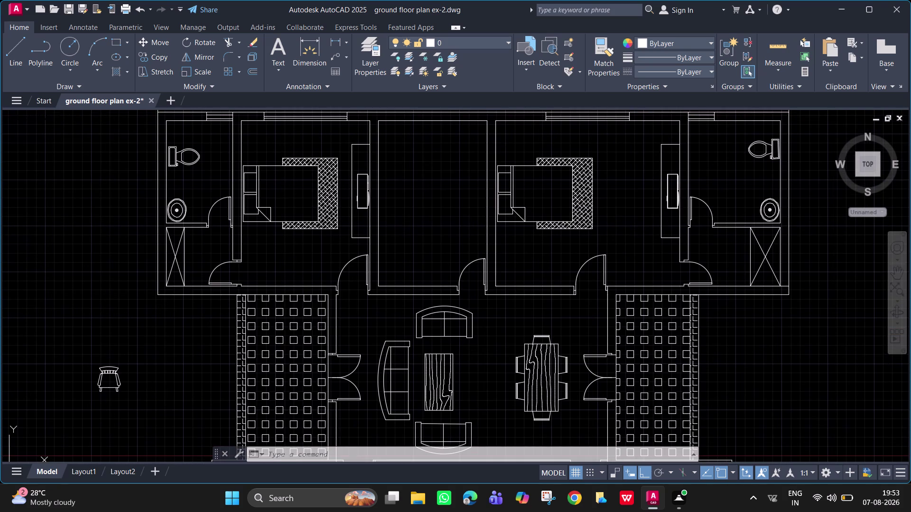
middle_drag(435, 157, 435, 159)
scroll(down, 3)
middle_drag(430, 159, 428, 130)
middle_drag(428, 130, 427, 143)
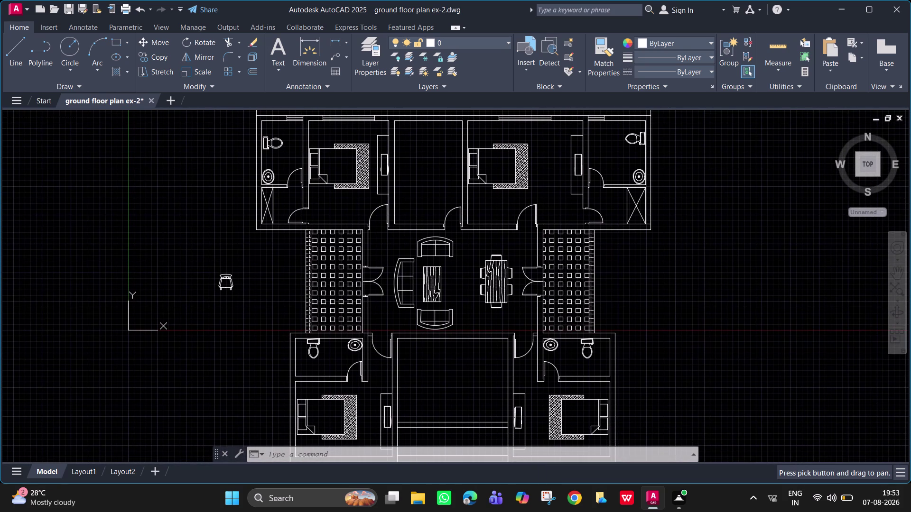